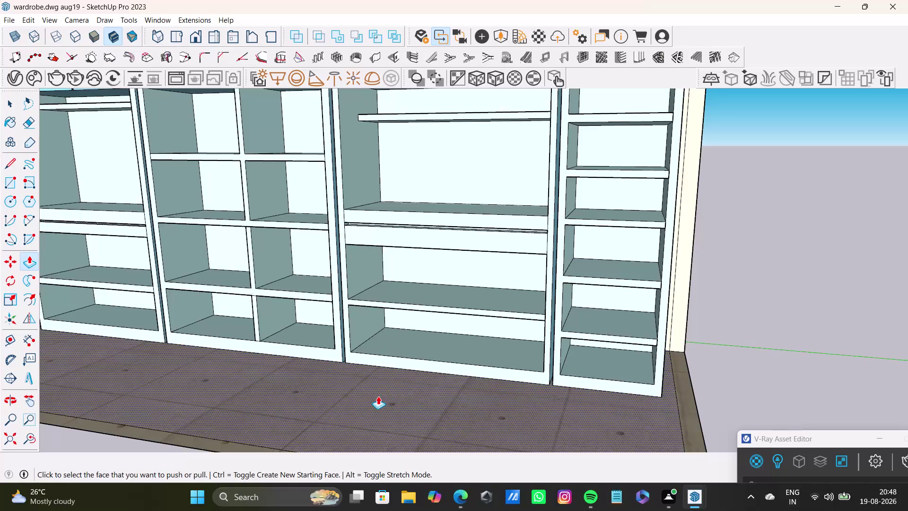
key(space)
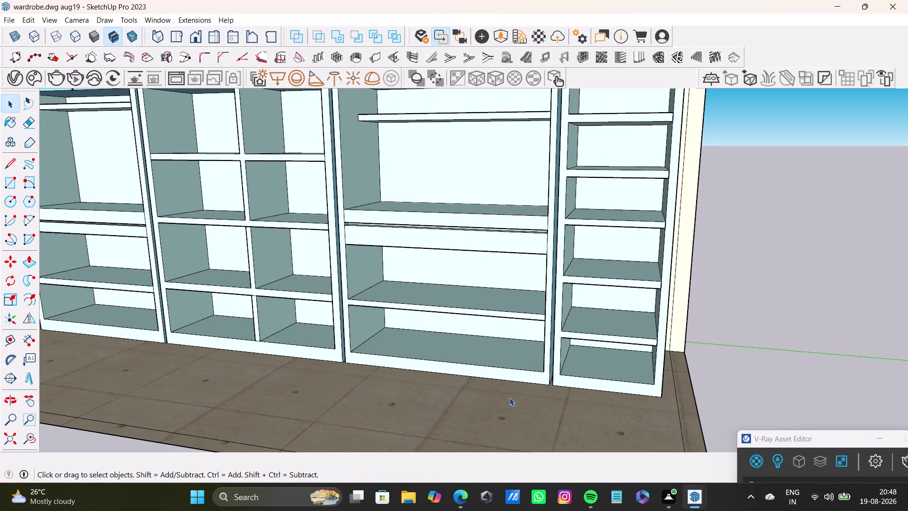
key(space)
click(759, 332)
scroll(down, 3)
middle_drag(485, 319, 725, 324)
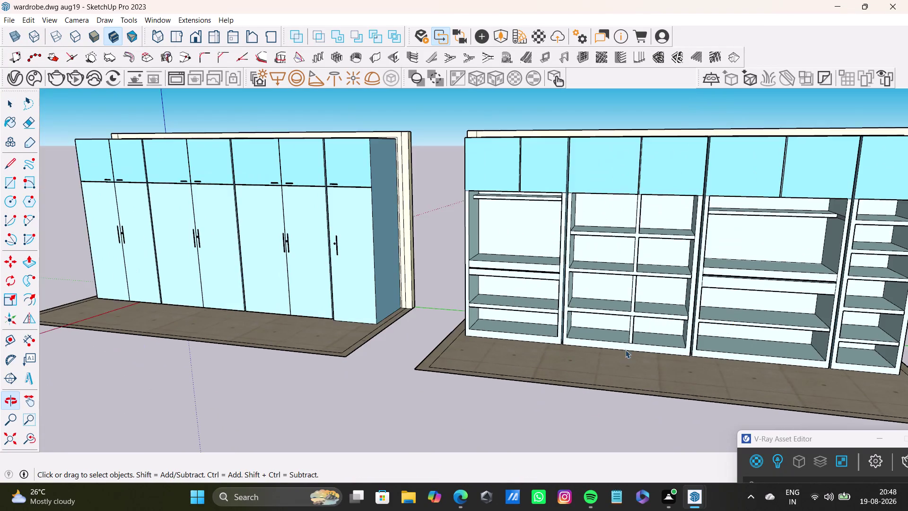
scroll(up, 3)
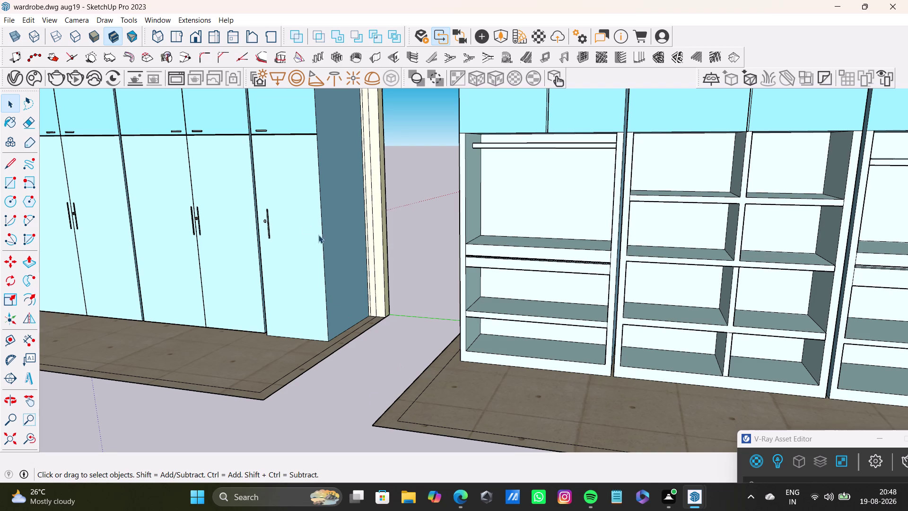
middle_drag(408, 383, 424, 328)
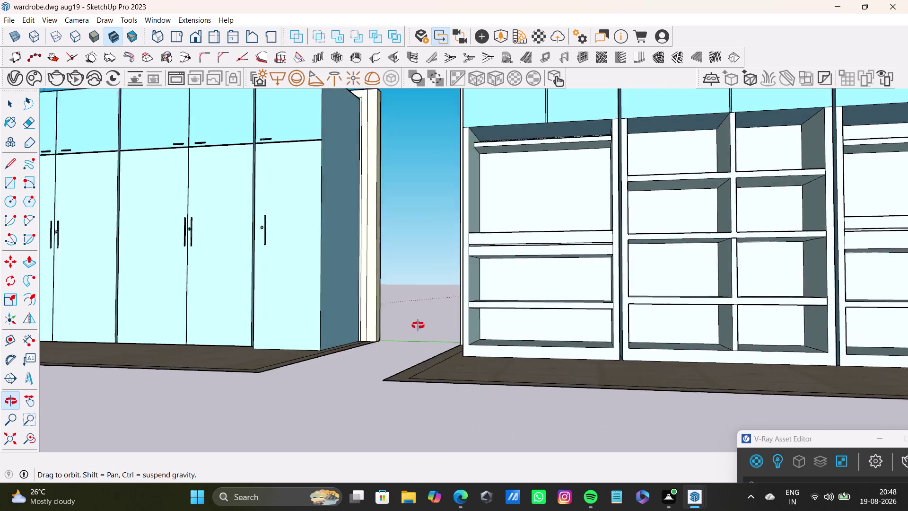
middle_drag(424, 328, 464, 336)
scroll(down, 3)
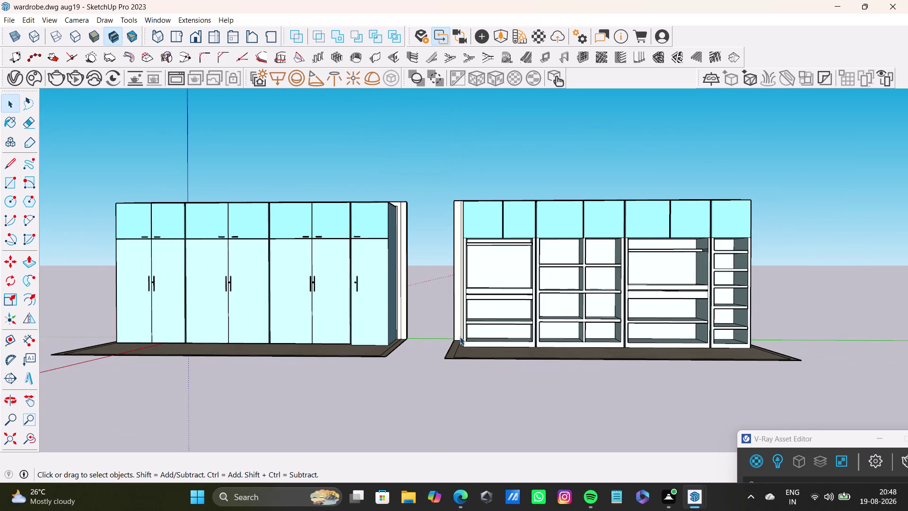
middle_drag(484, 300, 361, 292)
scroll(up, 3)
middle_drag(365, 292, 355, 432)
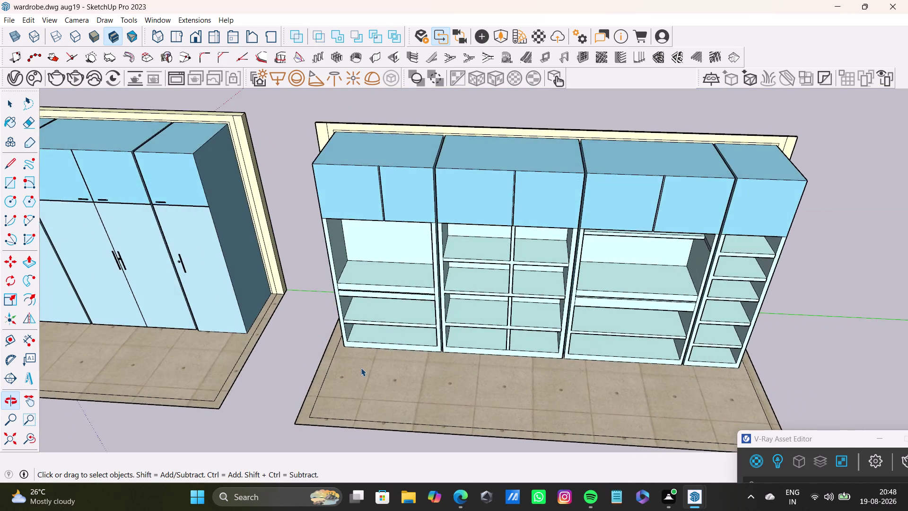
scroll(down, 3)
middle_drag(361, 365, 426, 316)
middle_drag(419, 317, 509, 358)
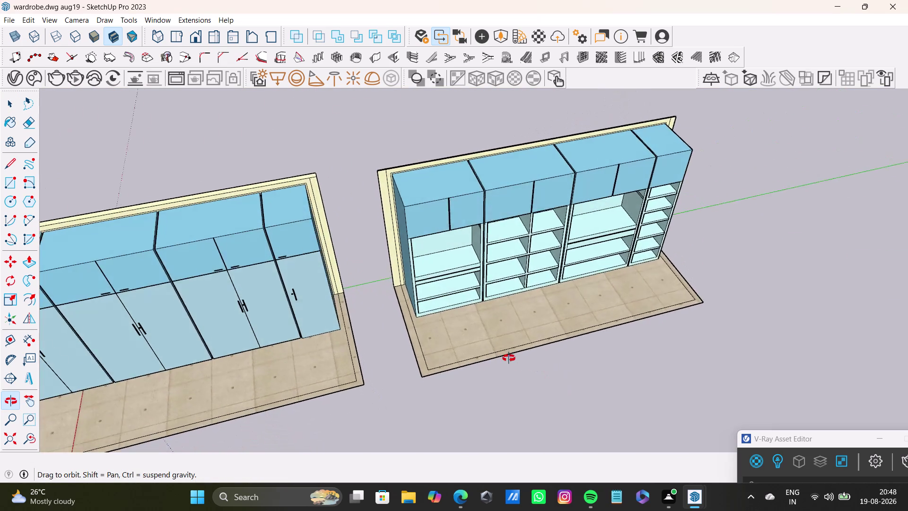
middle_drag(509, 358, 492, 308)
key(space)
double_click(446, 341)
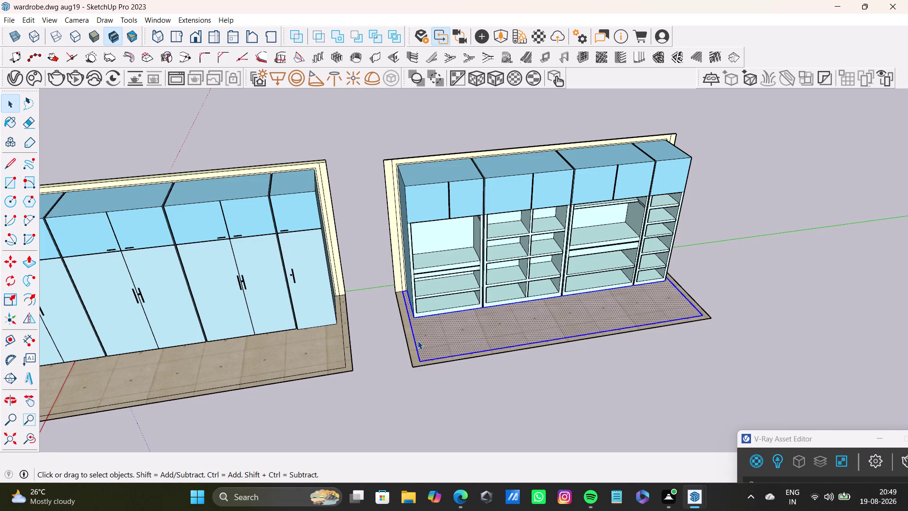
click(415, 354)
click(413, 357)
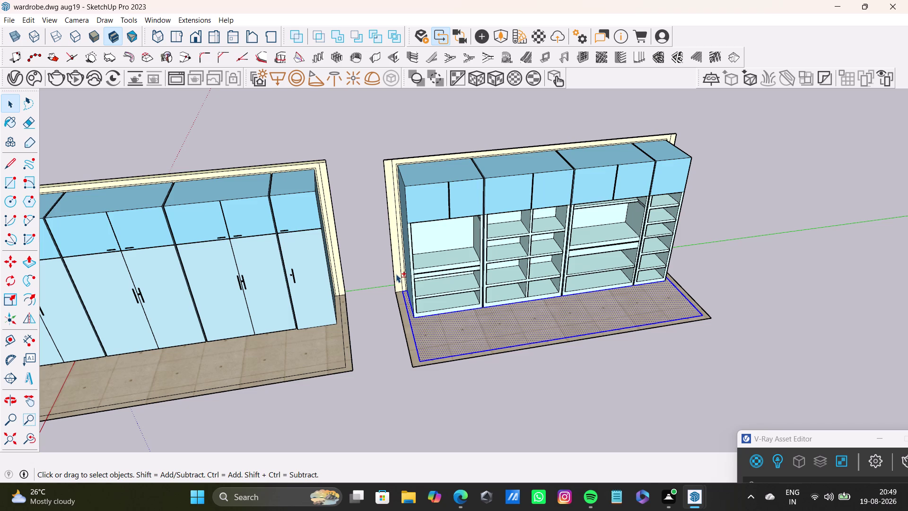
double_click(396, 274)
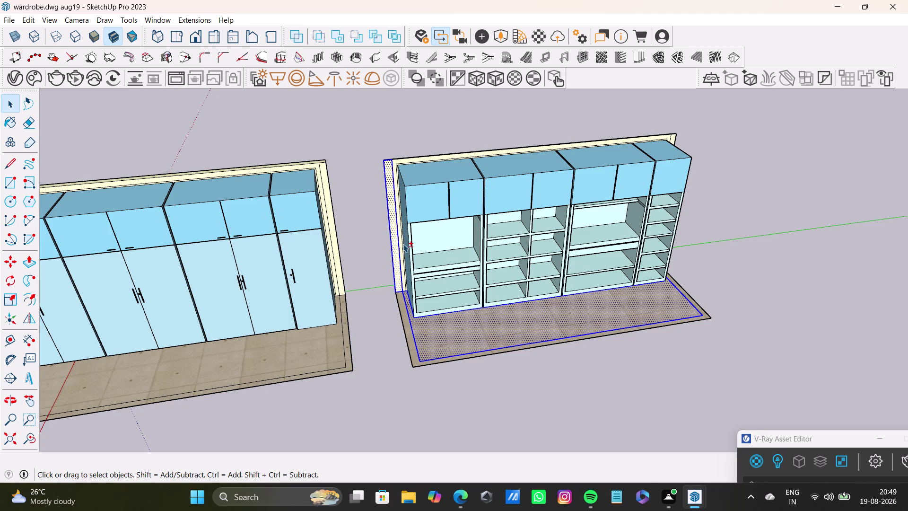
double_click(402, 247)
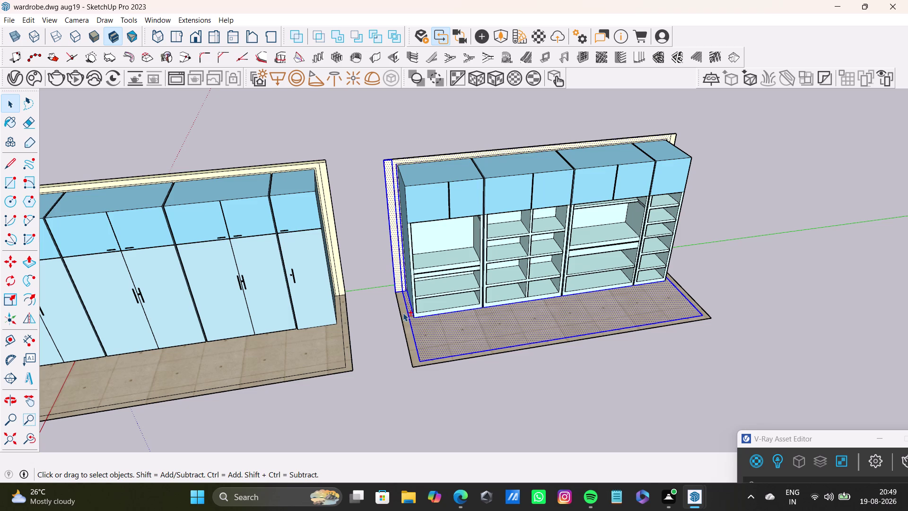
double_click(403, 313)
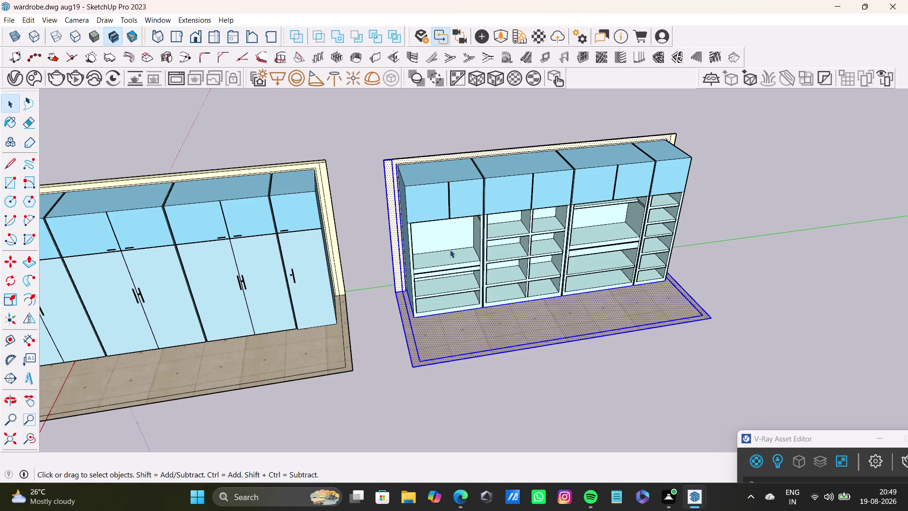
key(m)
click(415, 368)
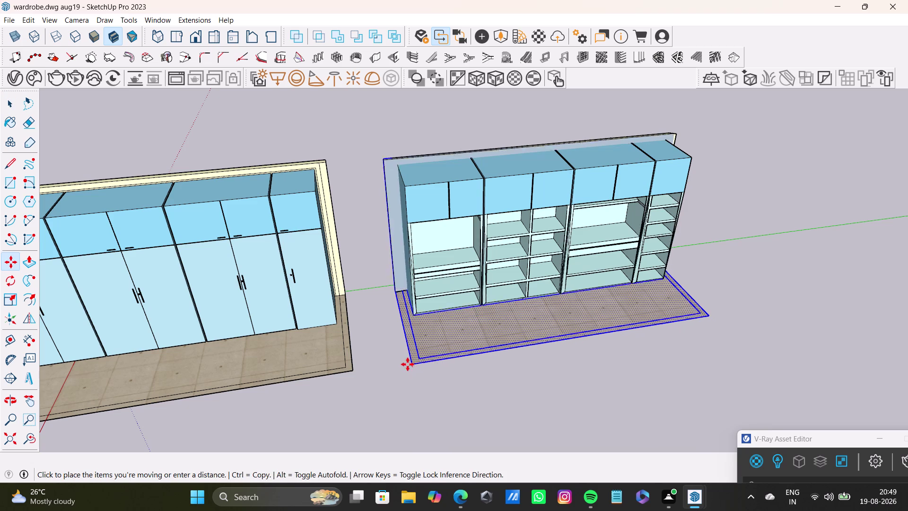
key(space)
scroll(down, 3)
middle_drag(449, 342, 437, 339)
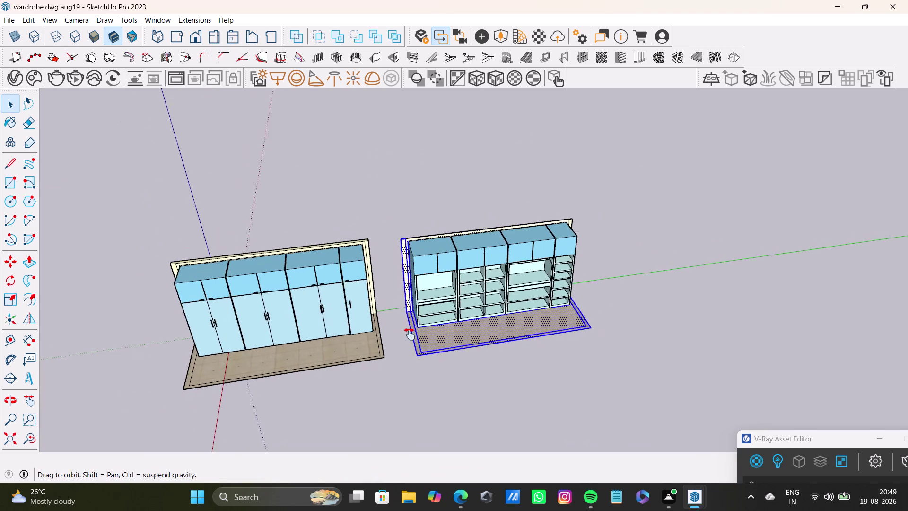
middle_drag(437, 339, 369, 330)
key(space)
click(553, 288)
middle_drag(557, 305, 438, 215)
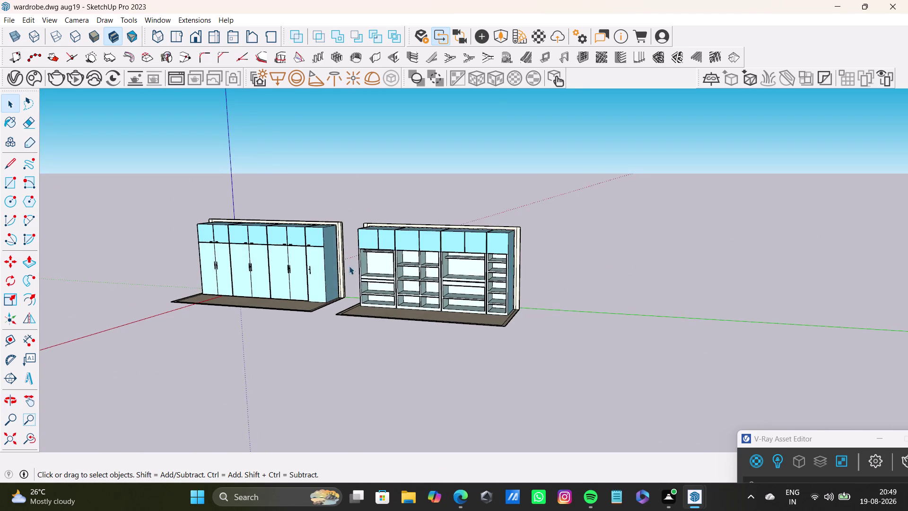
scroll(down, 3)
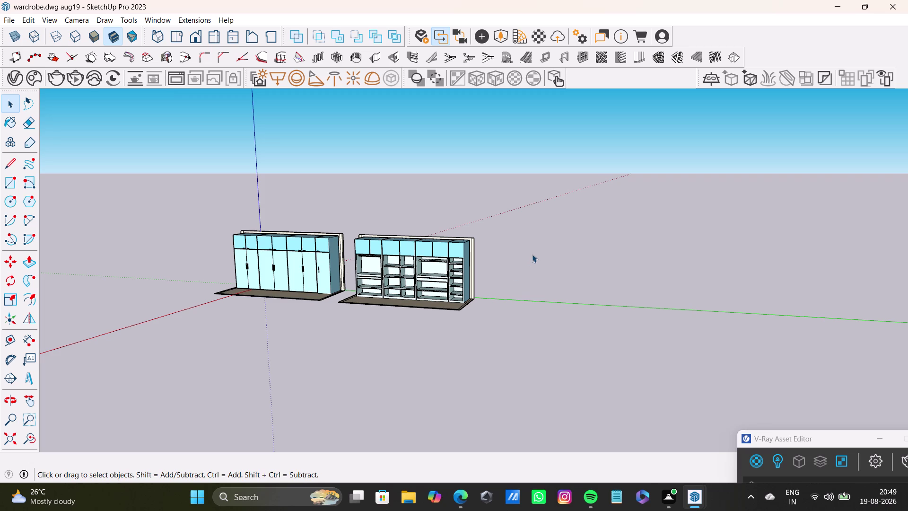
key(space)
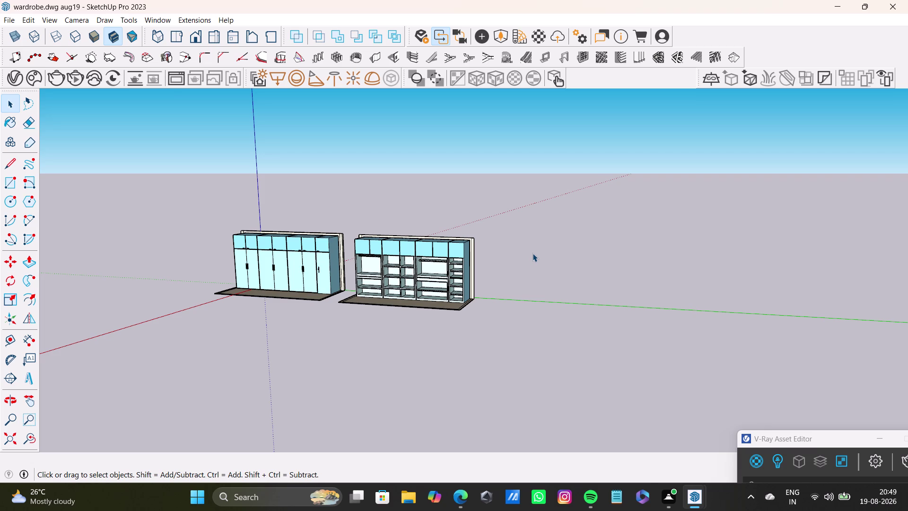
key(space)
click(526, 253)
scroll(up, 3)
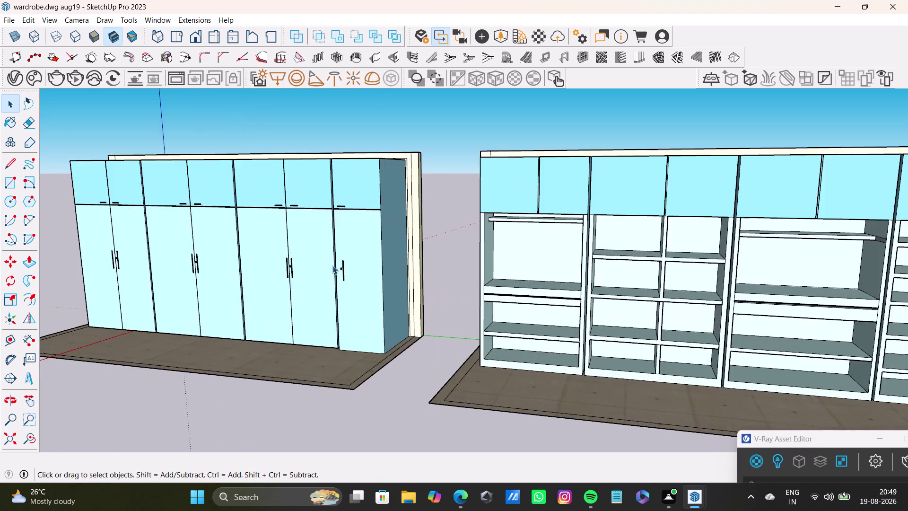
scroll(up, 3)
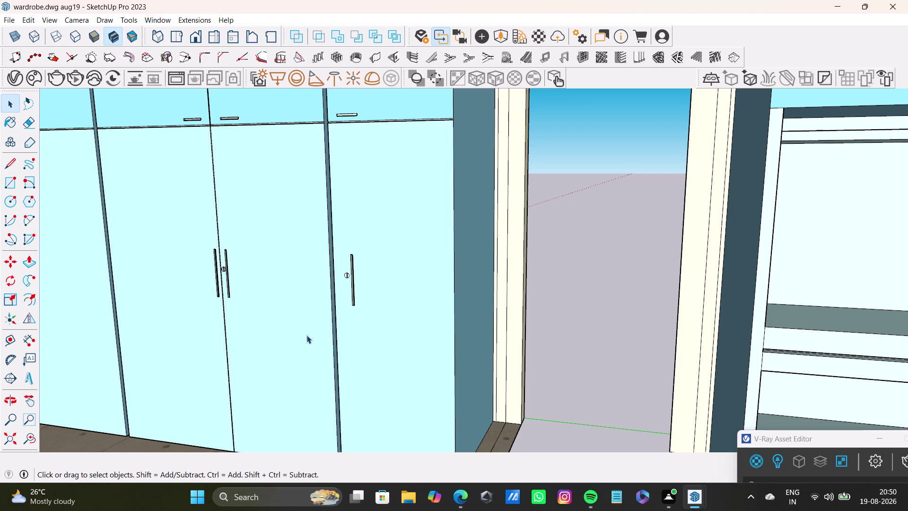
scroll(down, 3)
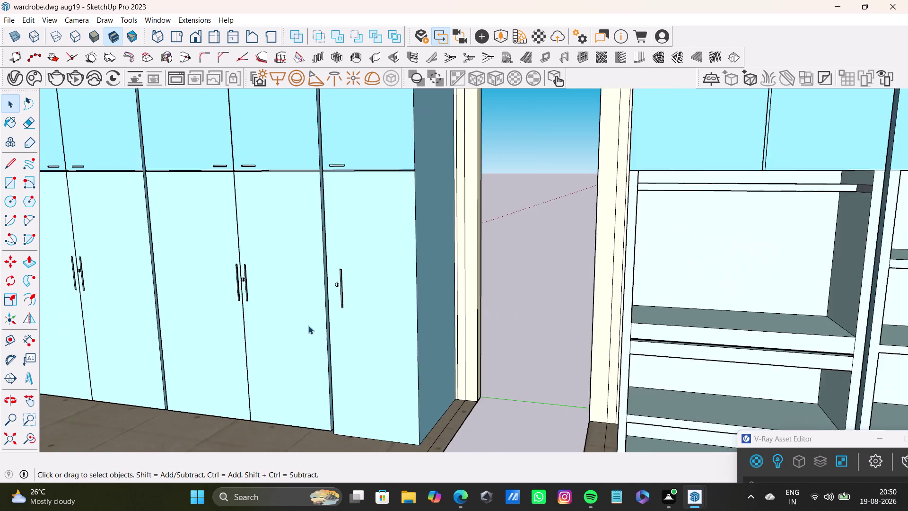
scroll(down, 3)
middle_drag(366, 338, 421, 402)
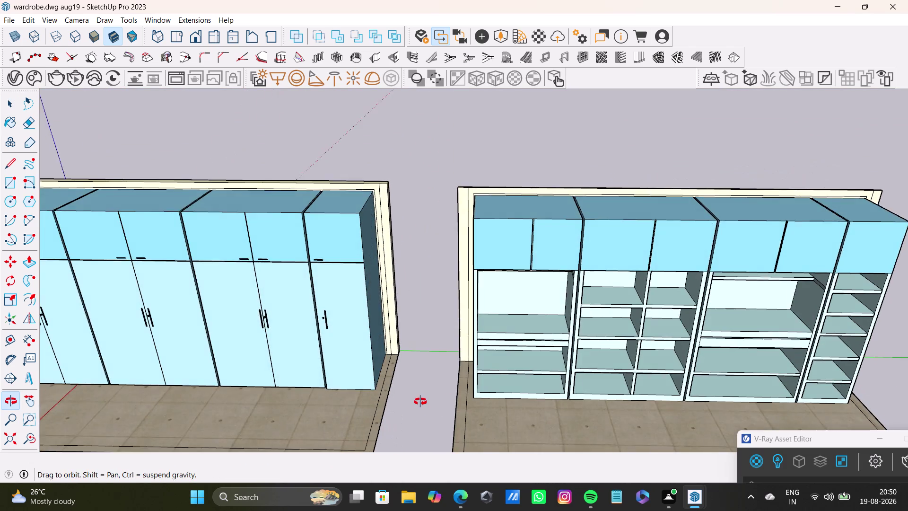
middle_drag(421, 402, 418, 403)
middle_drag(500, 363, 366, 321)
scroll(down, 3)
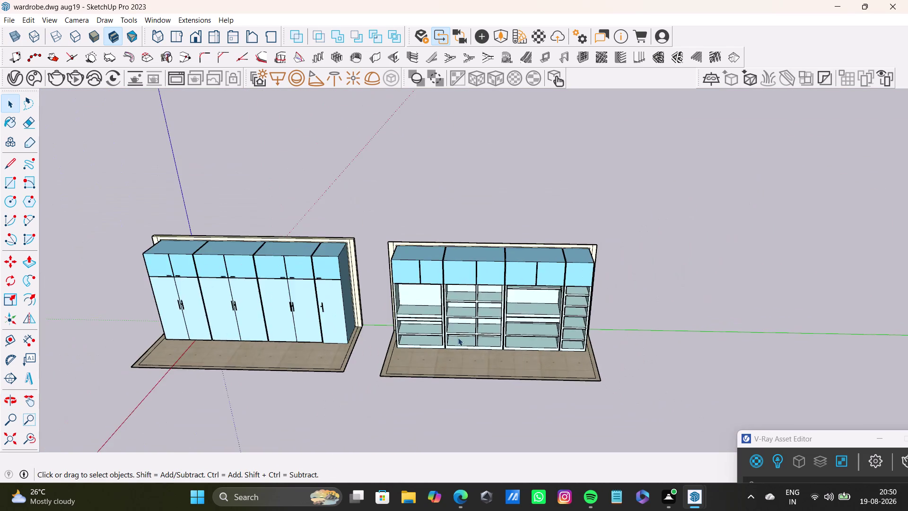
scroll(down, 3)
scroll(up, 3)
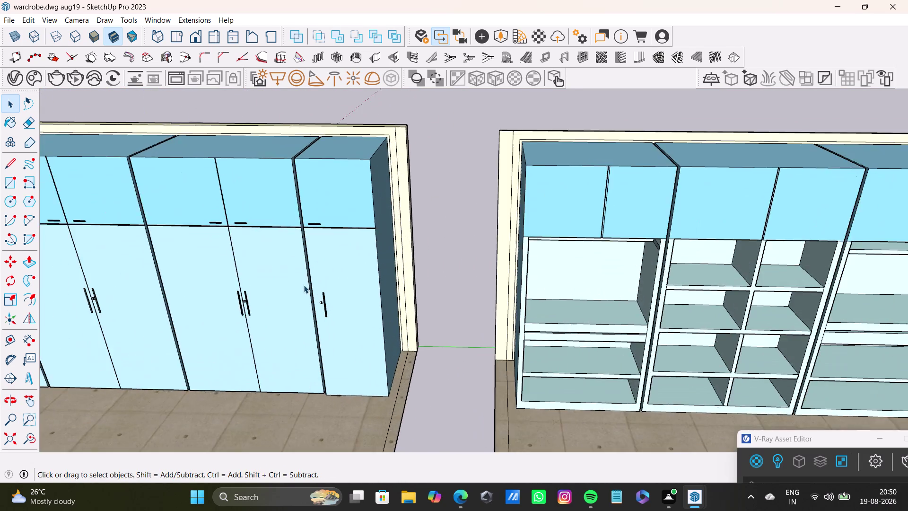
scroll(up, 3)
scroll(down, 3)
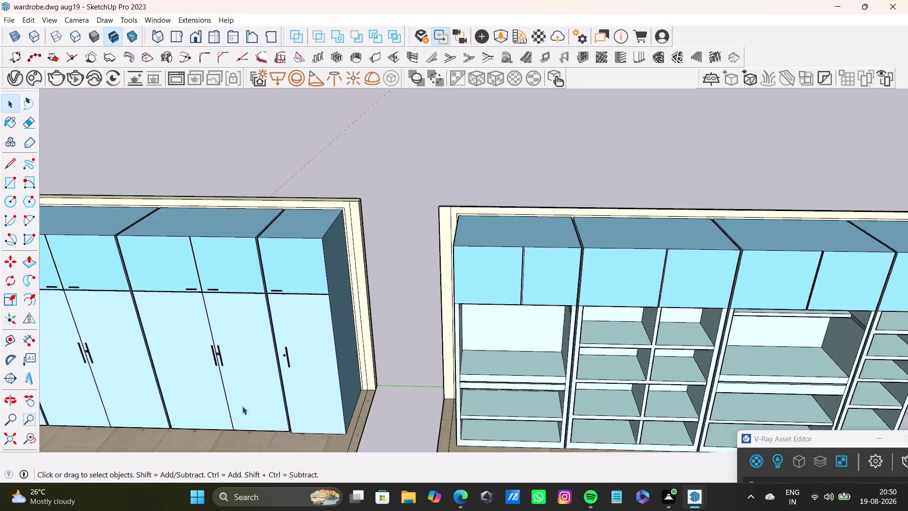
scroll(down, 3)
middle_drag(246, 401, 356, 352)
middle_drag(393, 343, 407, 264)
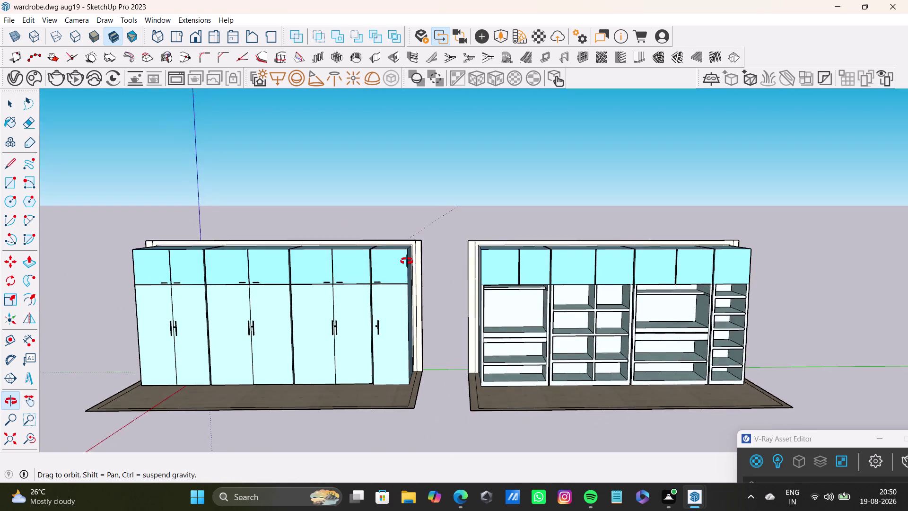
middle_drag(408, 264, 402, 245)
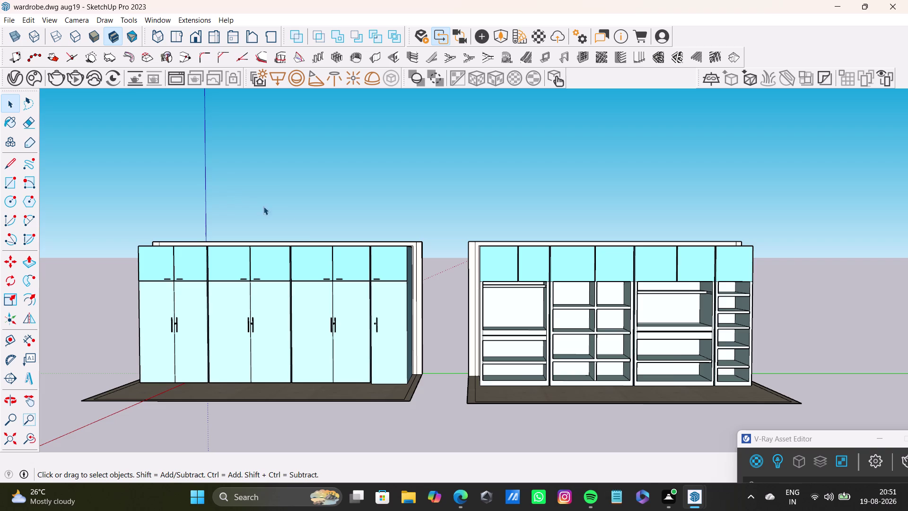
scroll(down, 3)
scroll(down, 3)
middle_drag(378, 264, 394, 375)
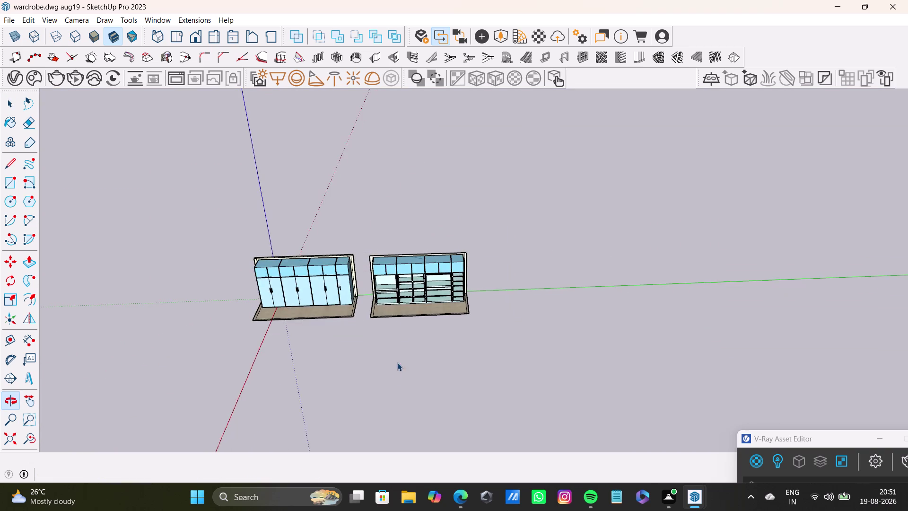
scroll(up, 3)
middle_drag(417, 281, 388, 222)
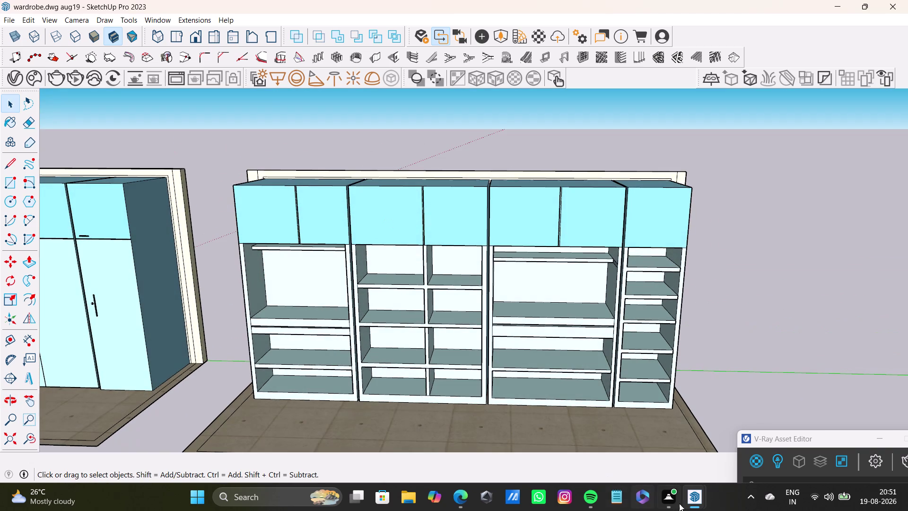